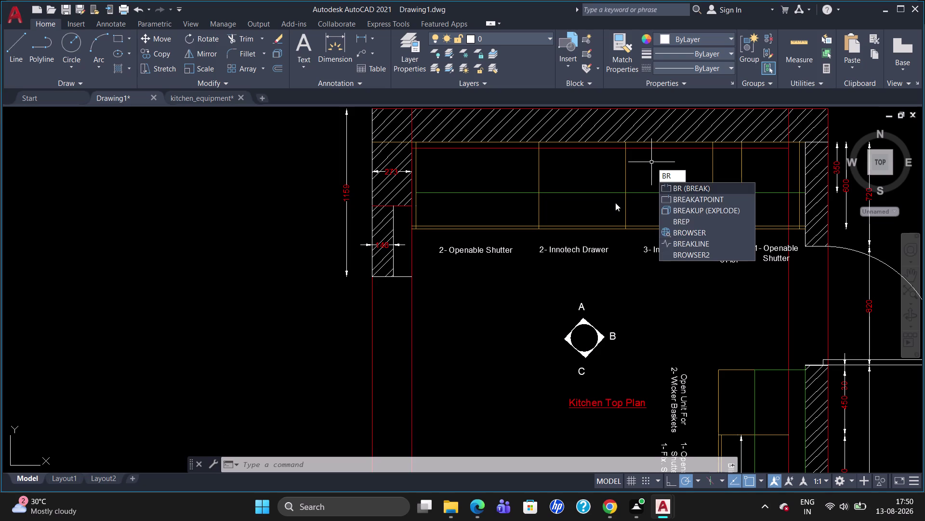
click(686, 196)
click(677, 149)
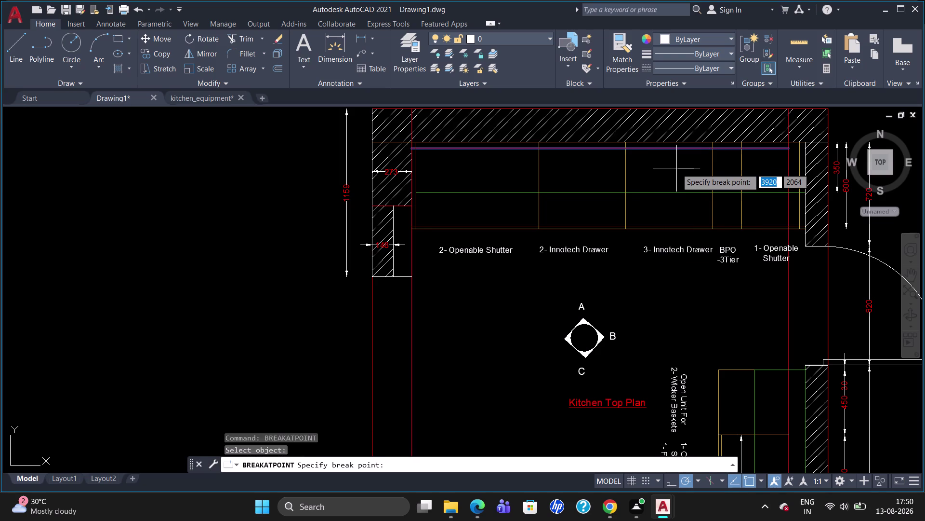
key(Escape)
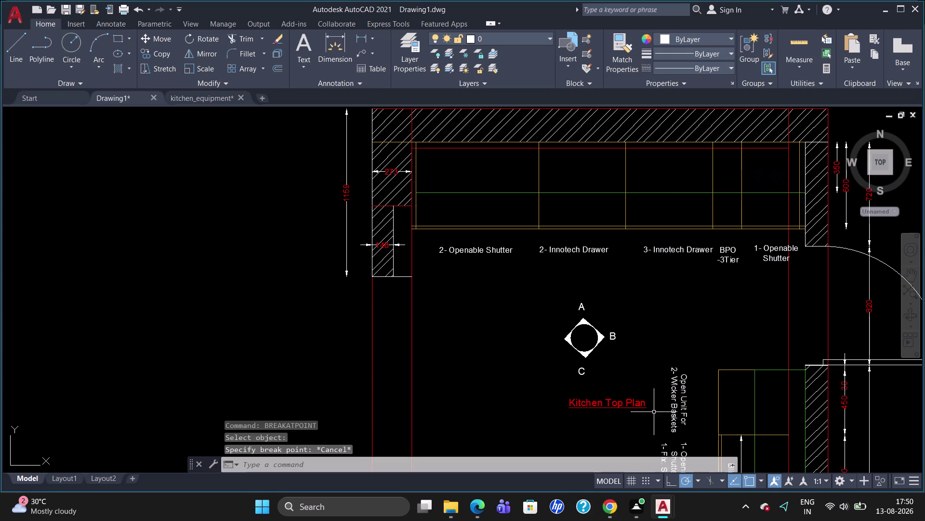